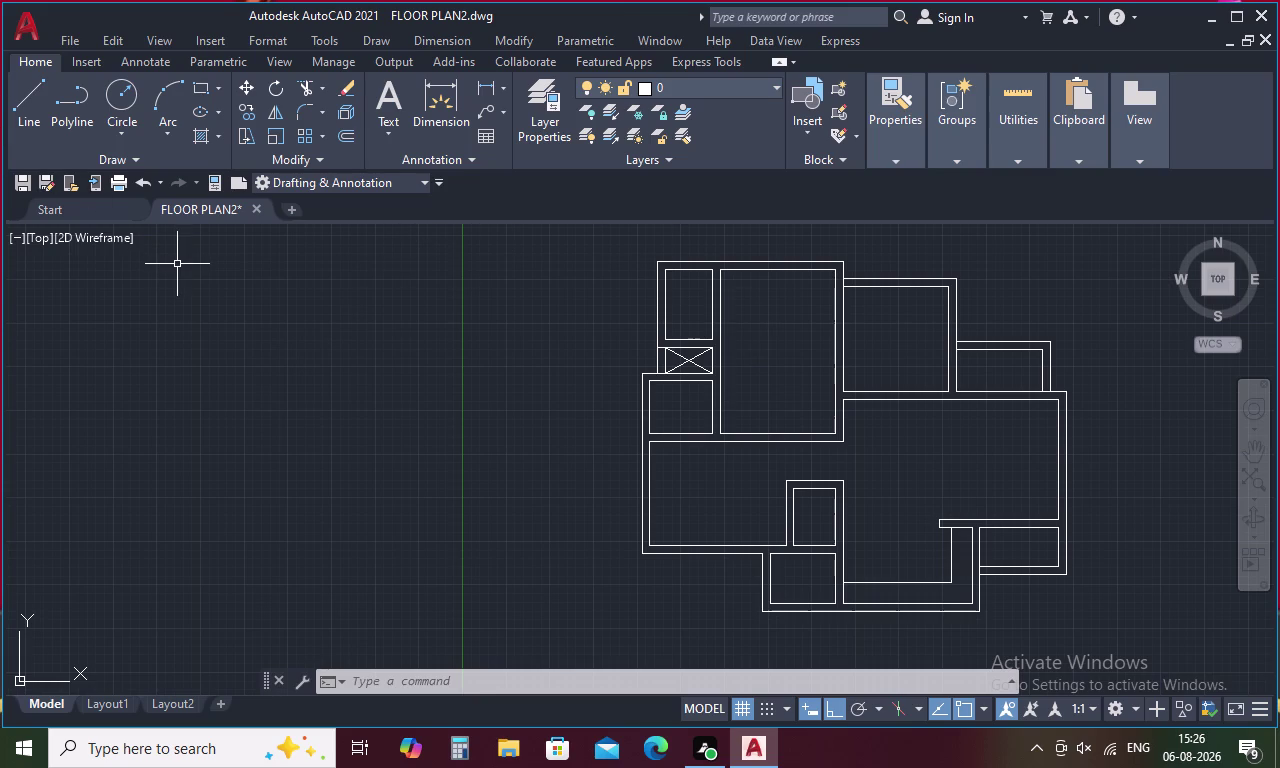
Bring up the ribbon context menu with Show Tabs, Show Panels, Undock and Close options.
right_drag(58, 258, 0, 261)
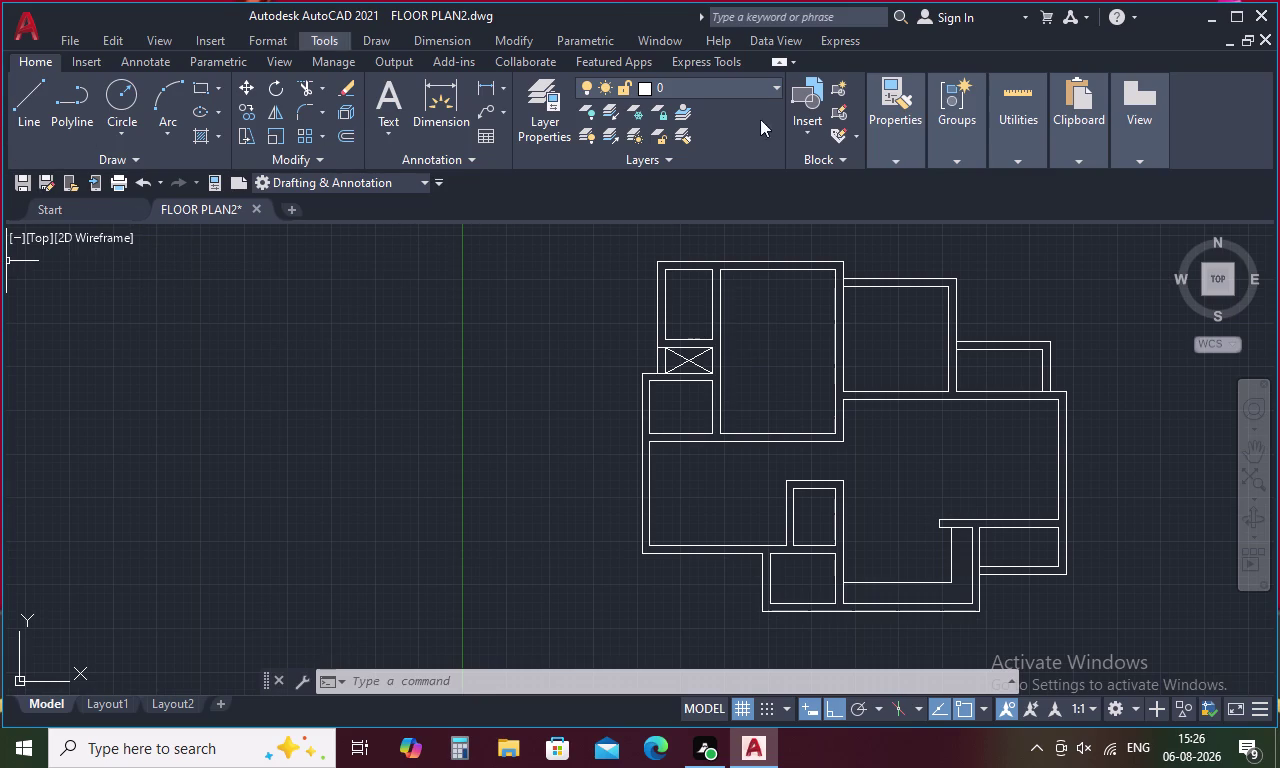
right_drag(921, 174, 746, 71)
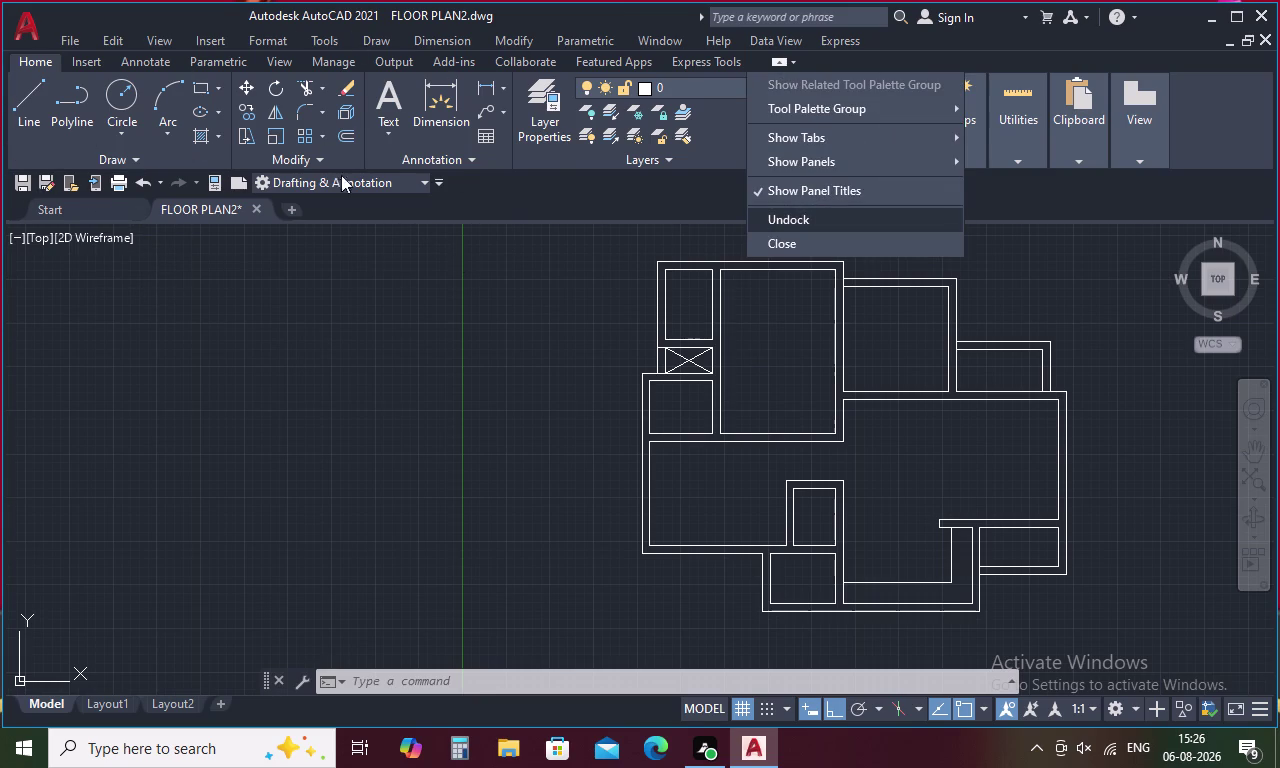